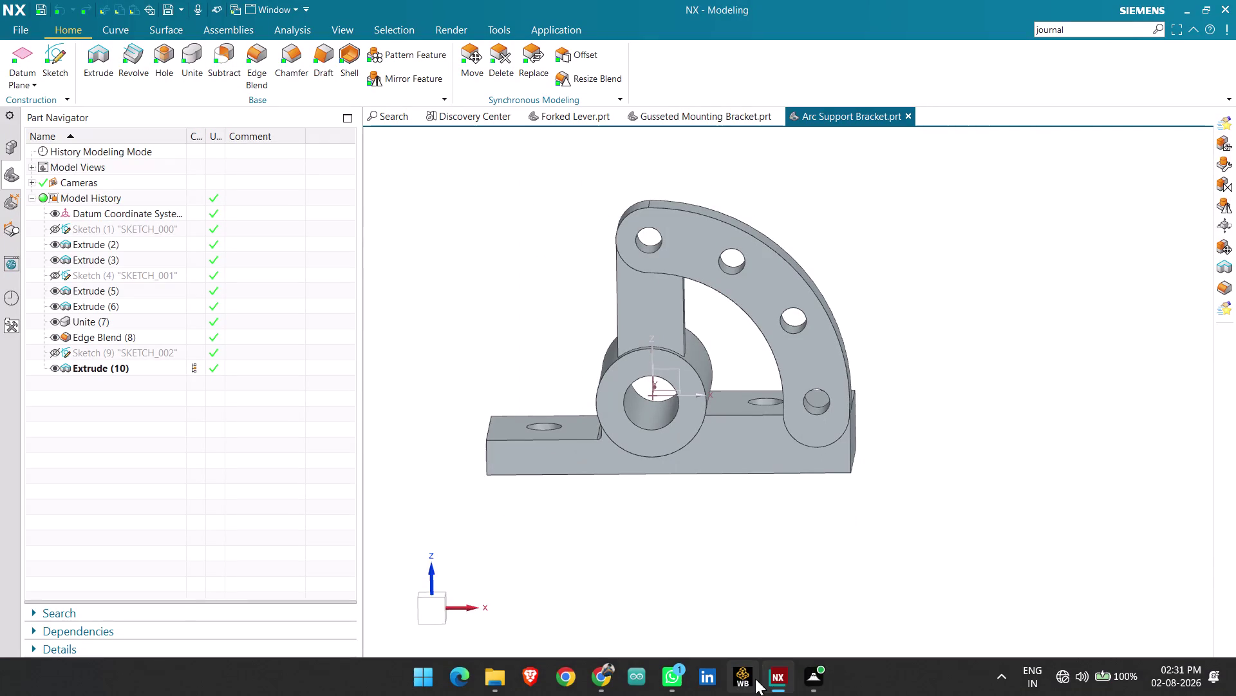
Orbit the bracket to inspect the base plate underside and the arc flange face.
scroll(down, 3)
scroll(up, 3)
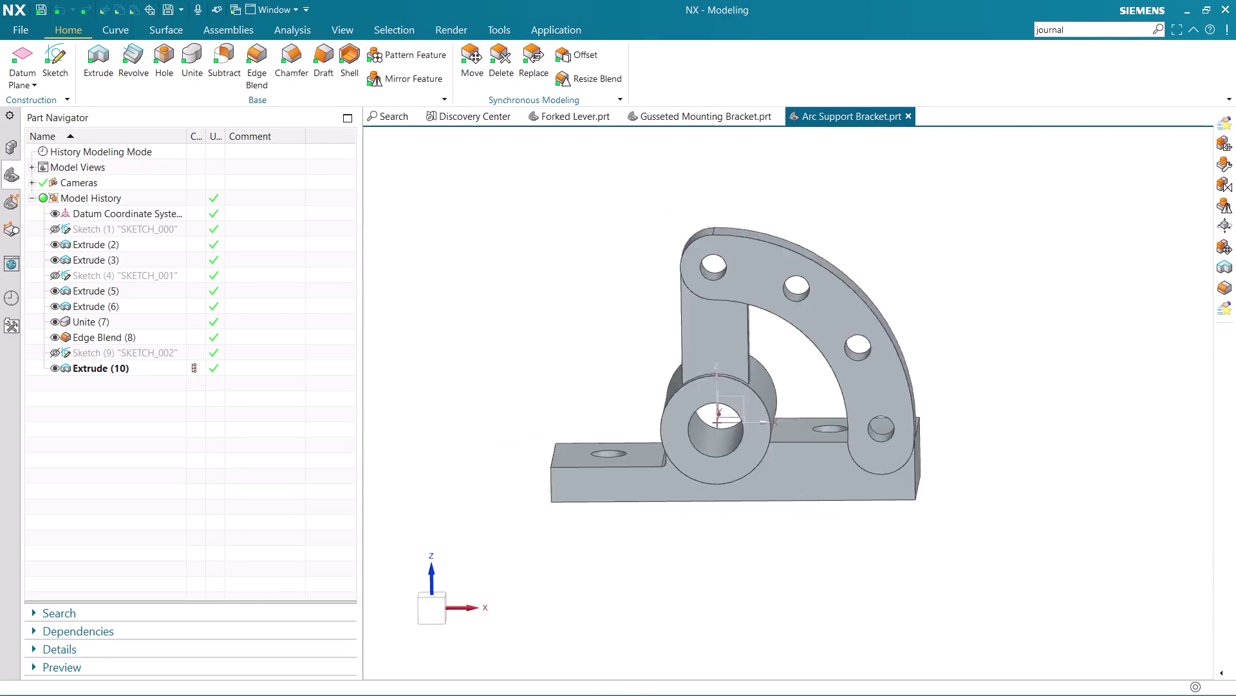
scroll(up, 3)
scroll(down, 3)
middle_drag(831, 272, 970, 353)
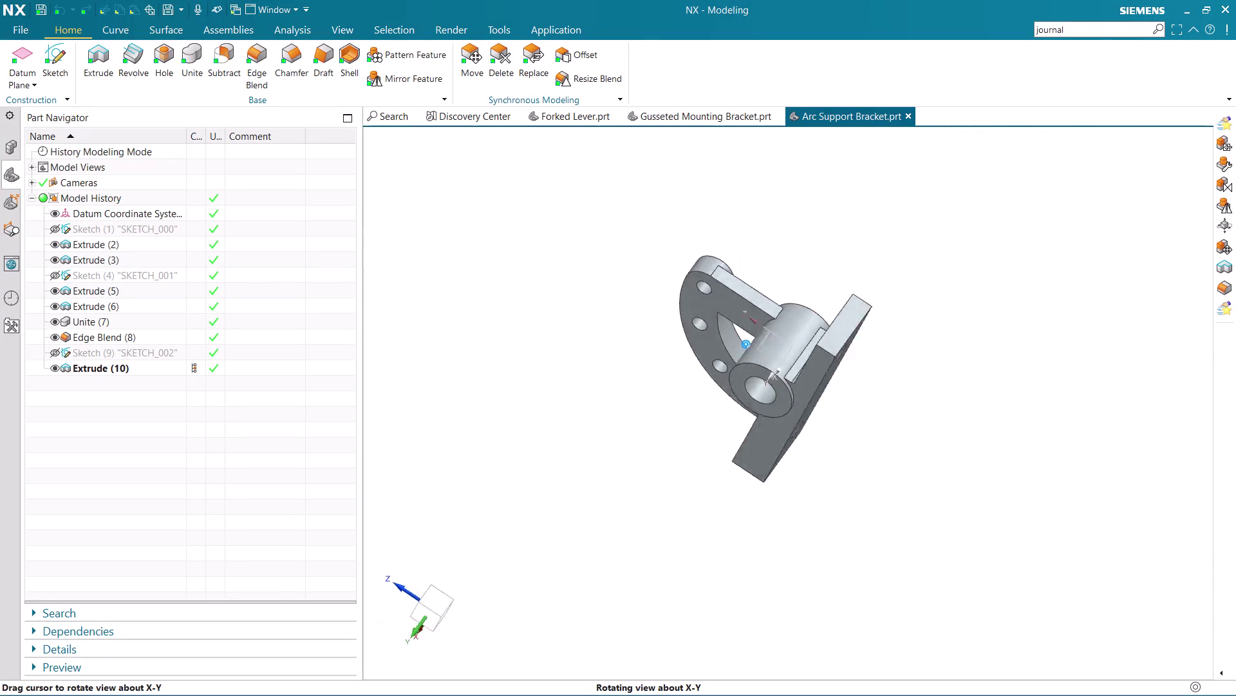
middle_drag(970, 354, 761, 458)
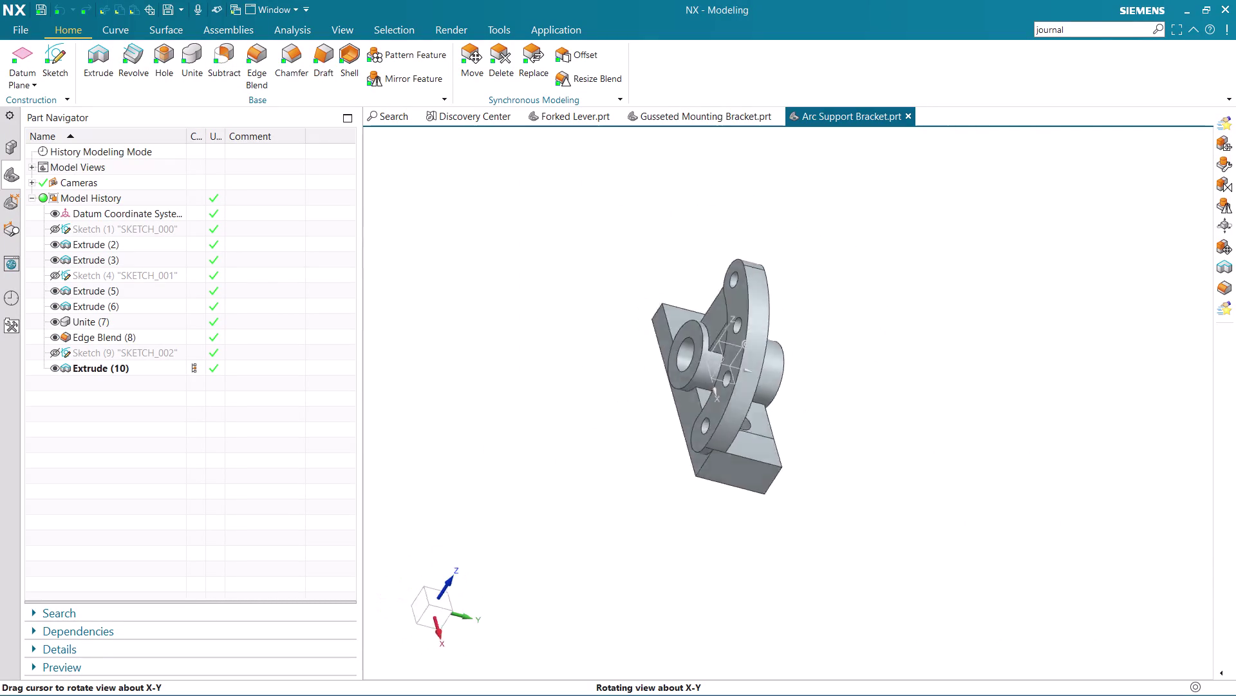
middle_drag(761, 458, 826, 476)
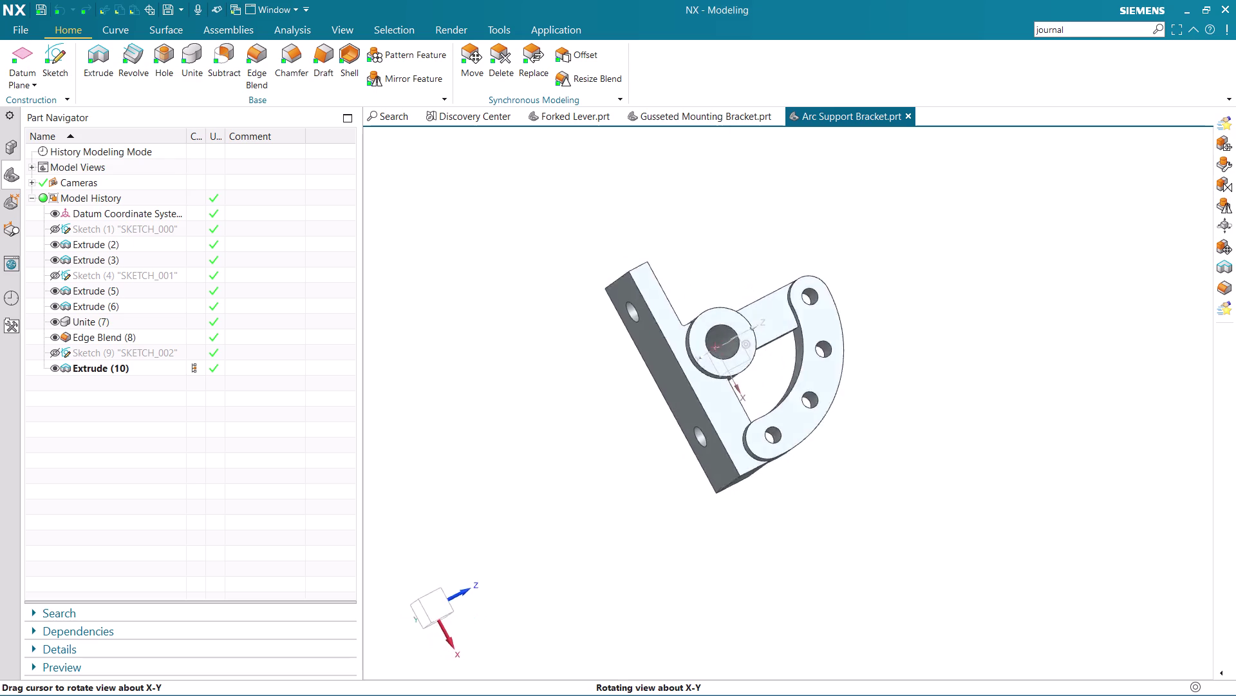
middle_drag(827, 476, 897, 480)
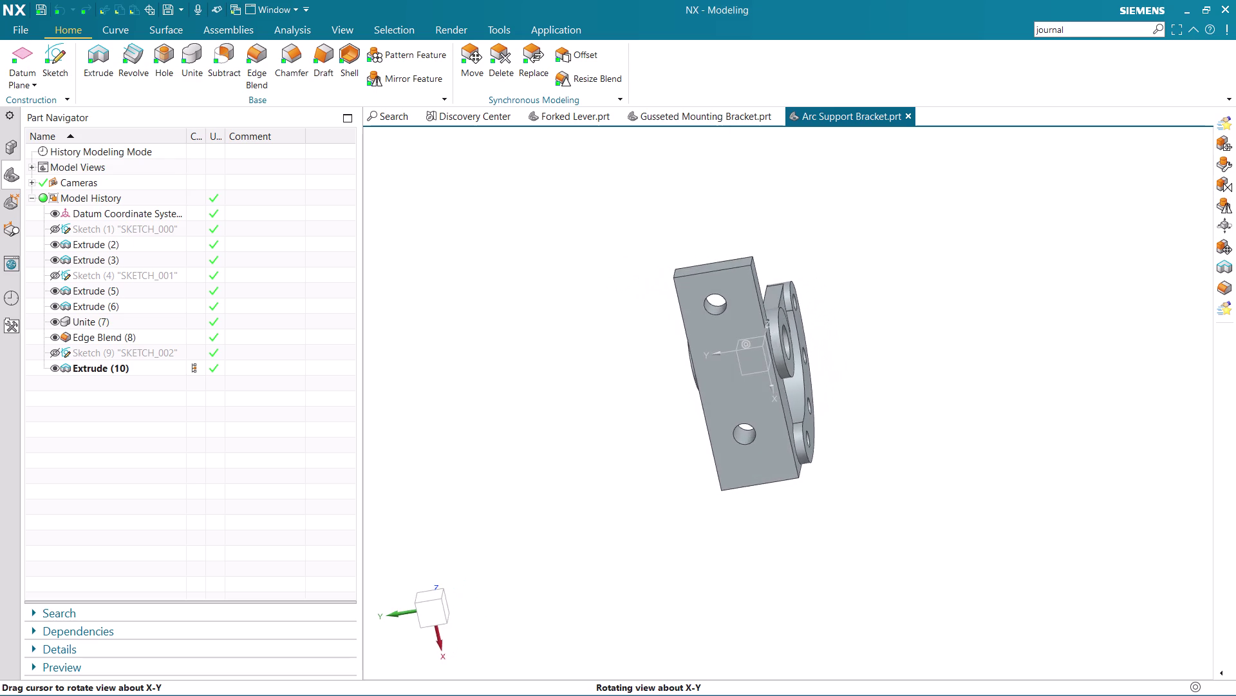
Turn the bracket upside down to check the base plate holes, flange holes and bored boss end-on.
middle_drag(897, 481, 930, 457)
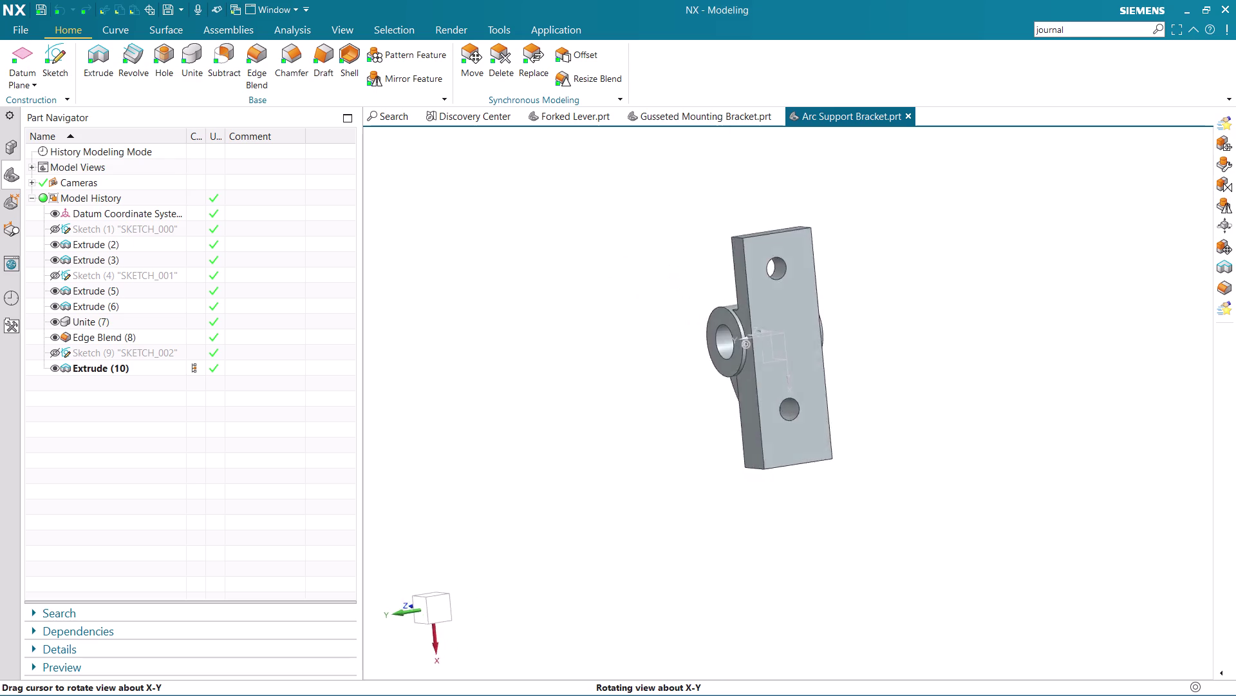
middle_drag(930, 457, 869, 502)
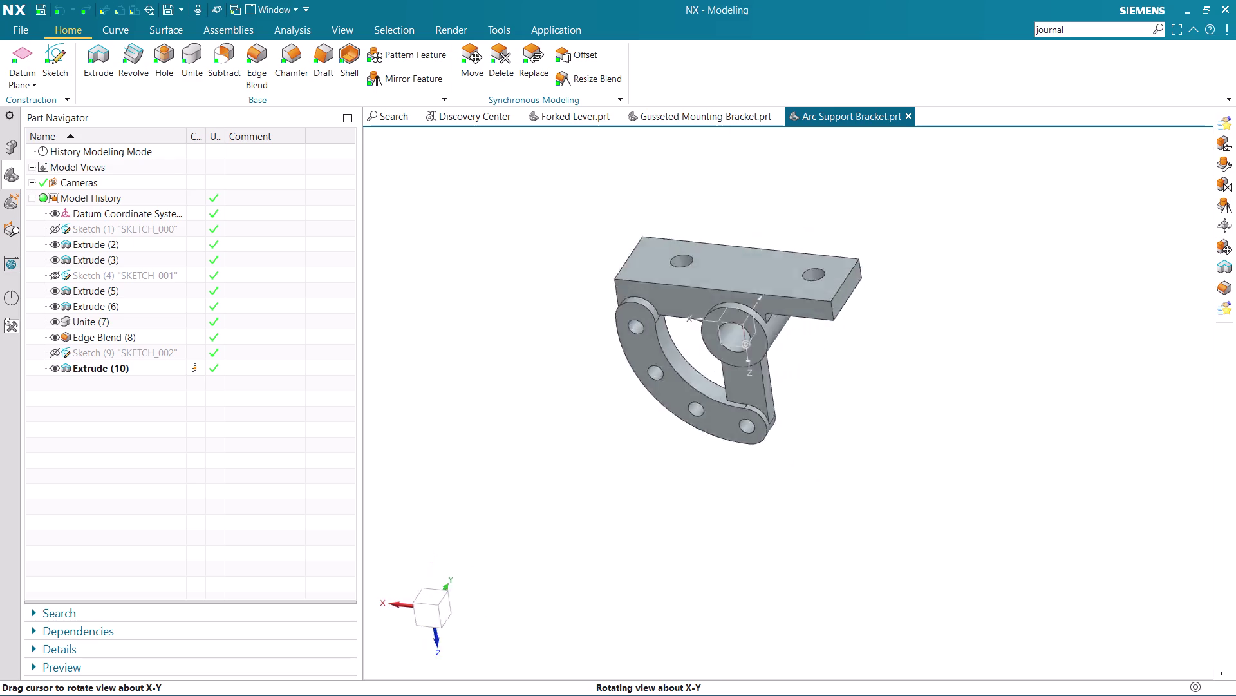
middle_drag(869, 502, 737, 552)
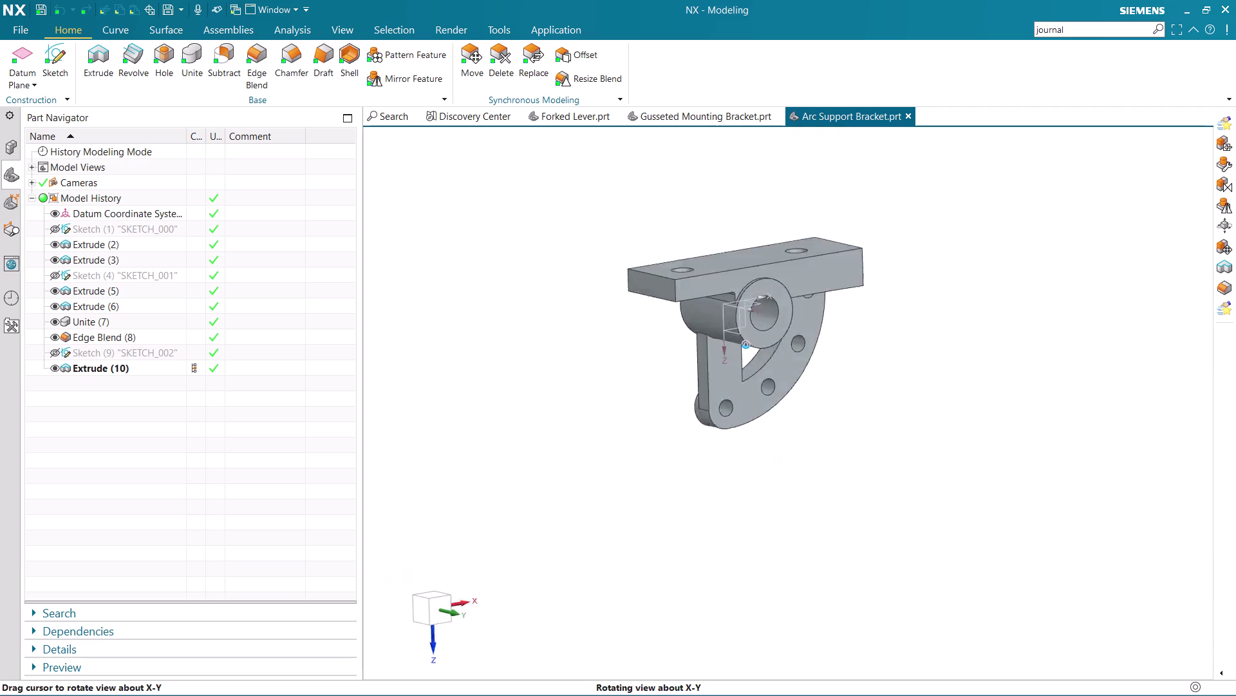
middle_drag(737, 553, 922, 476)
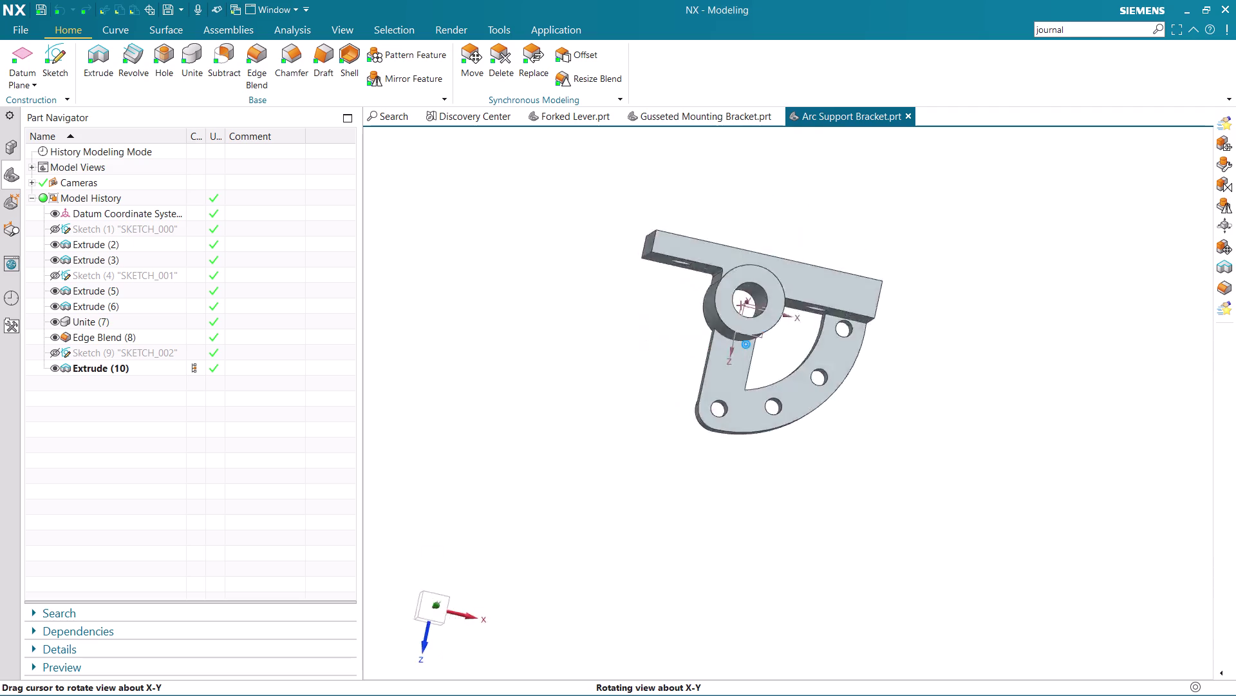
middle_drag(922, 476, 973, 467)
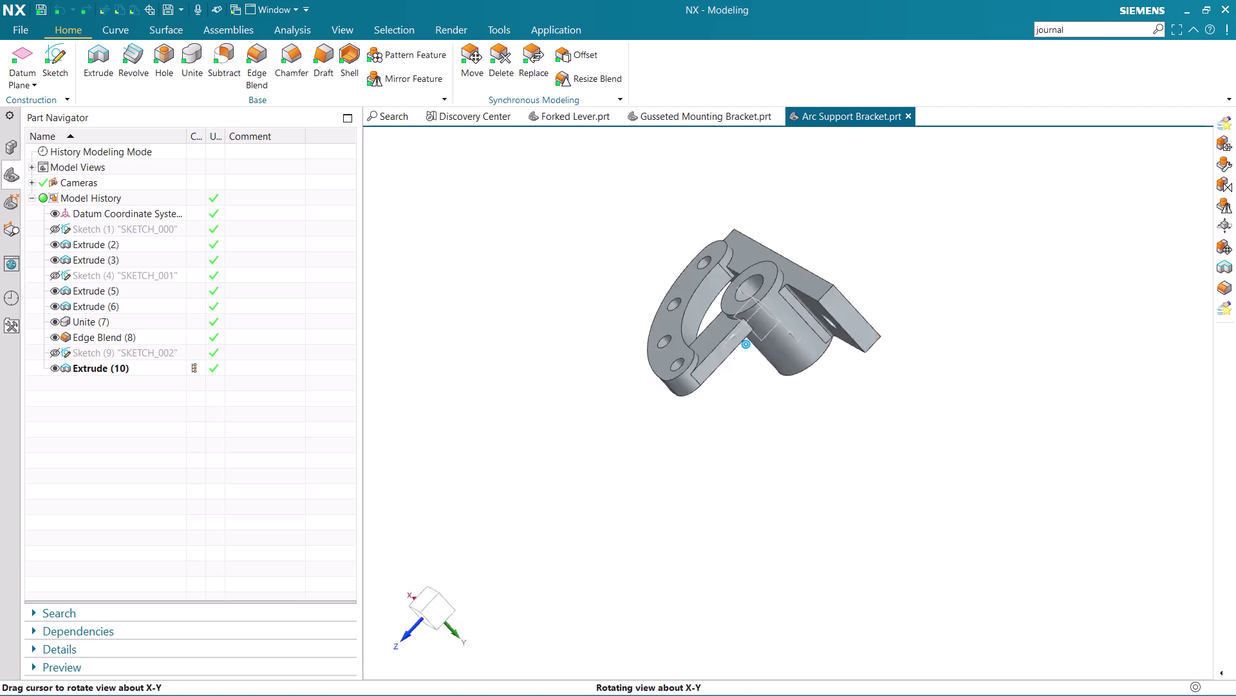
middle_drag(973, 468, 820, 307)
scroll(up, 3)
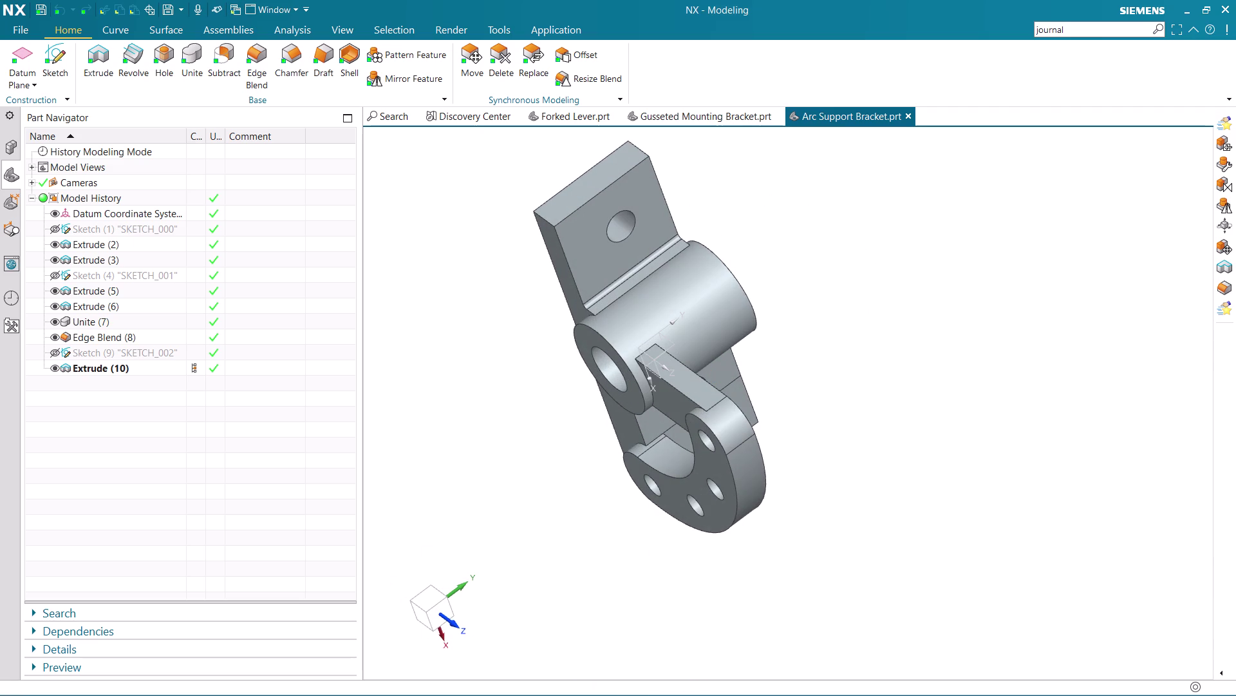
scroll(down, 3)
scroll(up, 3)
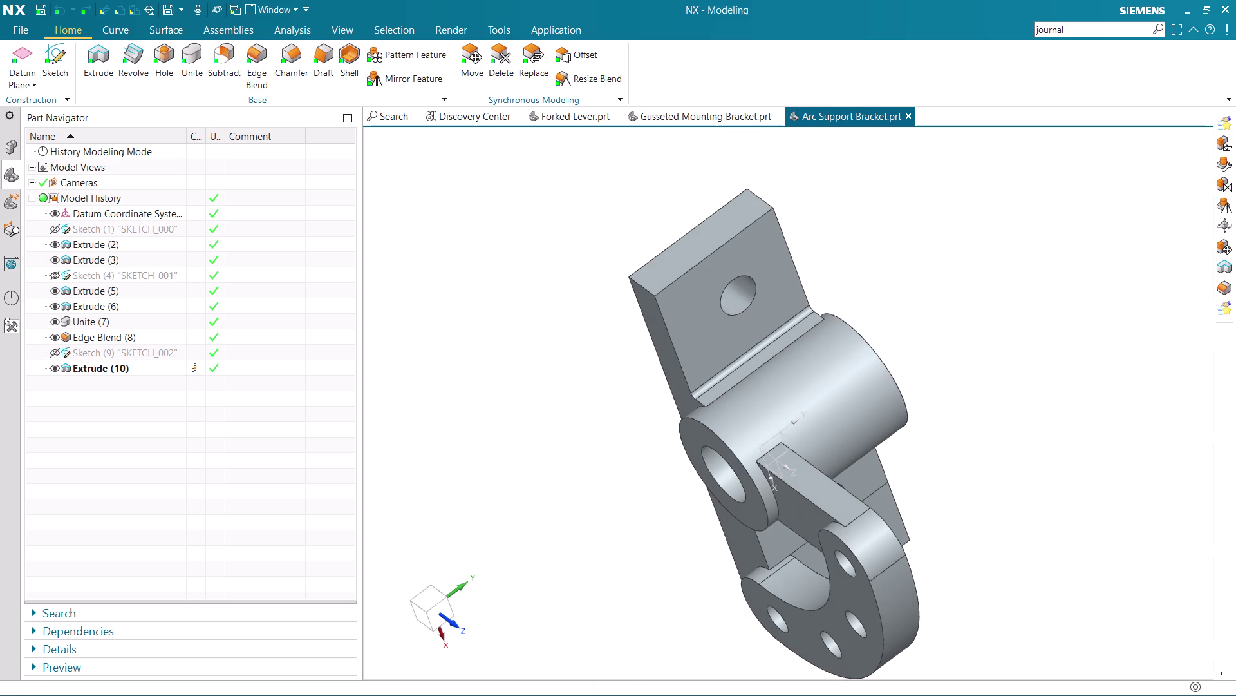
middle_drag(926, 321, 859, 338)
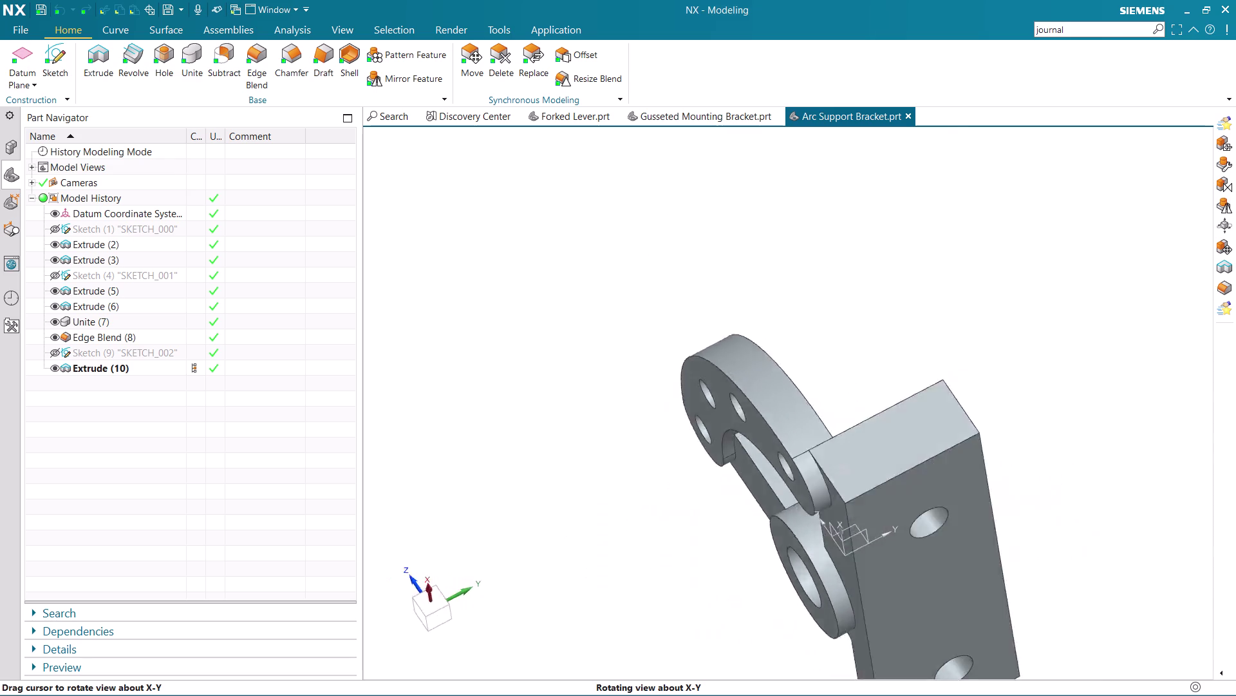
middle_drag(859, 338, 826, 375)
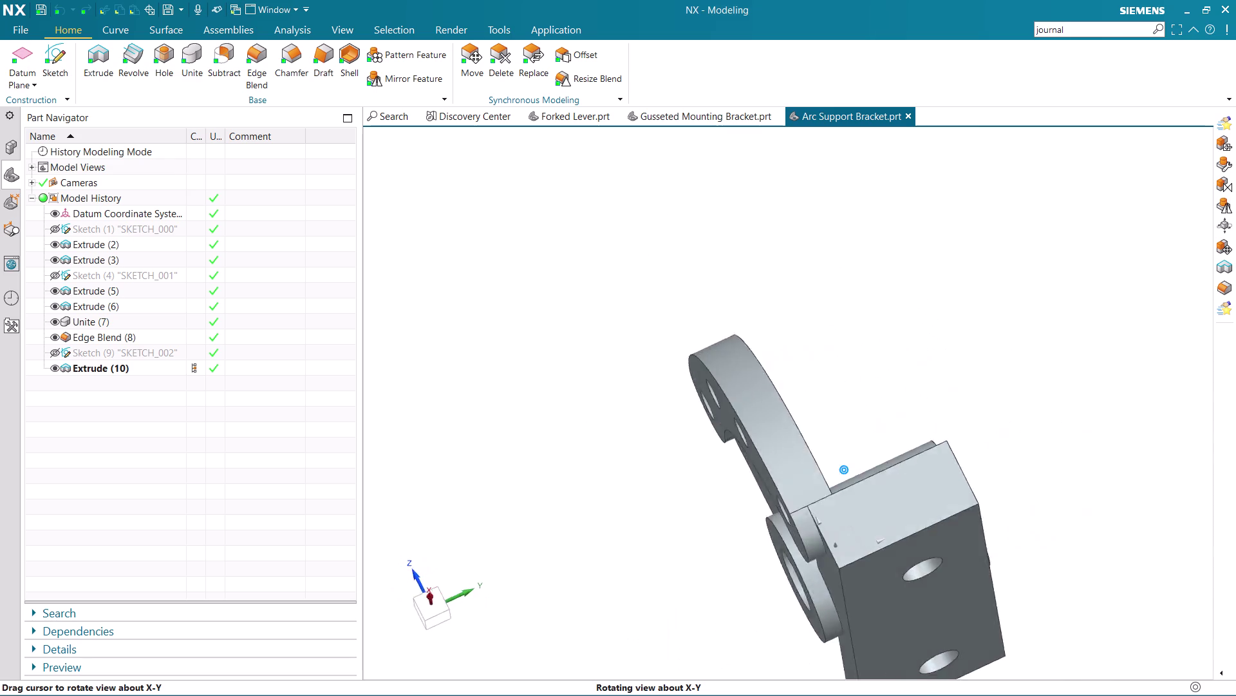
middle_drag(825, 375, 932, 382)
scroll(down, 3)
scroll(up, 3)
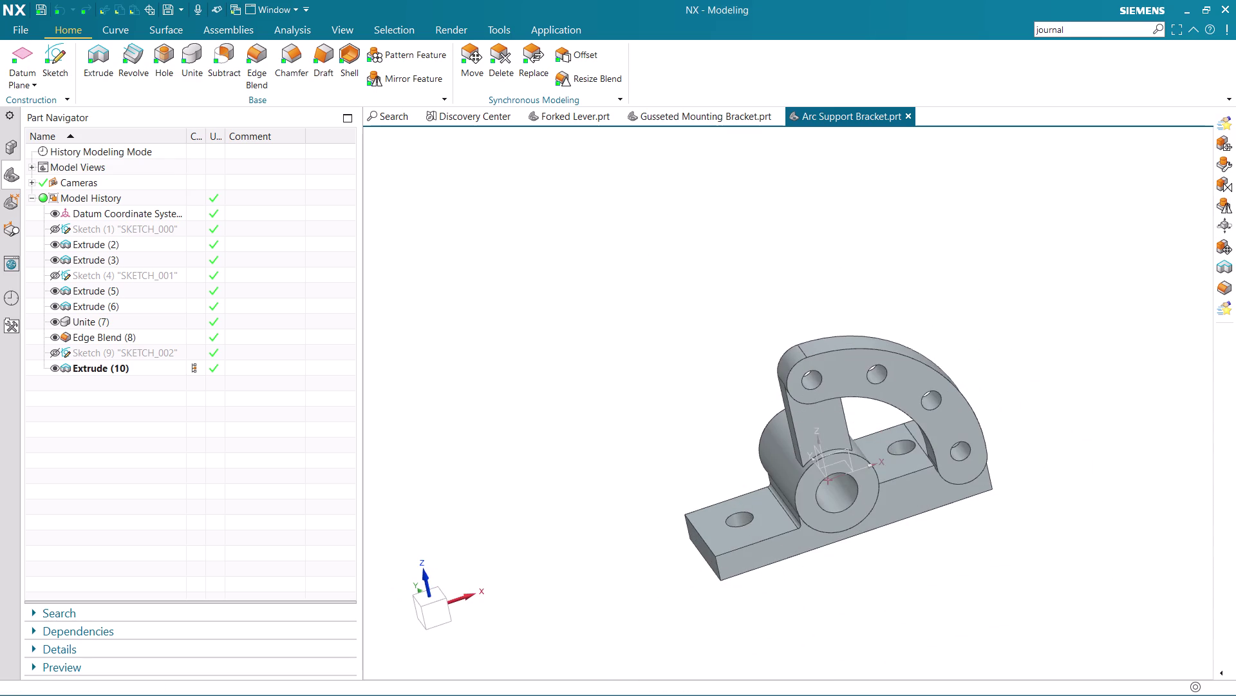
scroll(up, 3)
middle_drag(1099, 453, 905, 502)
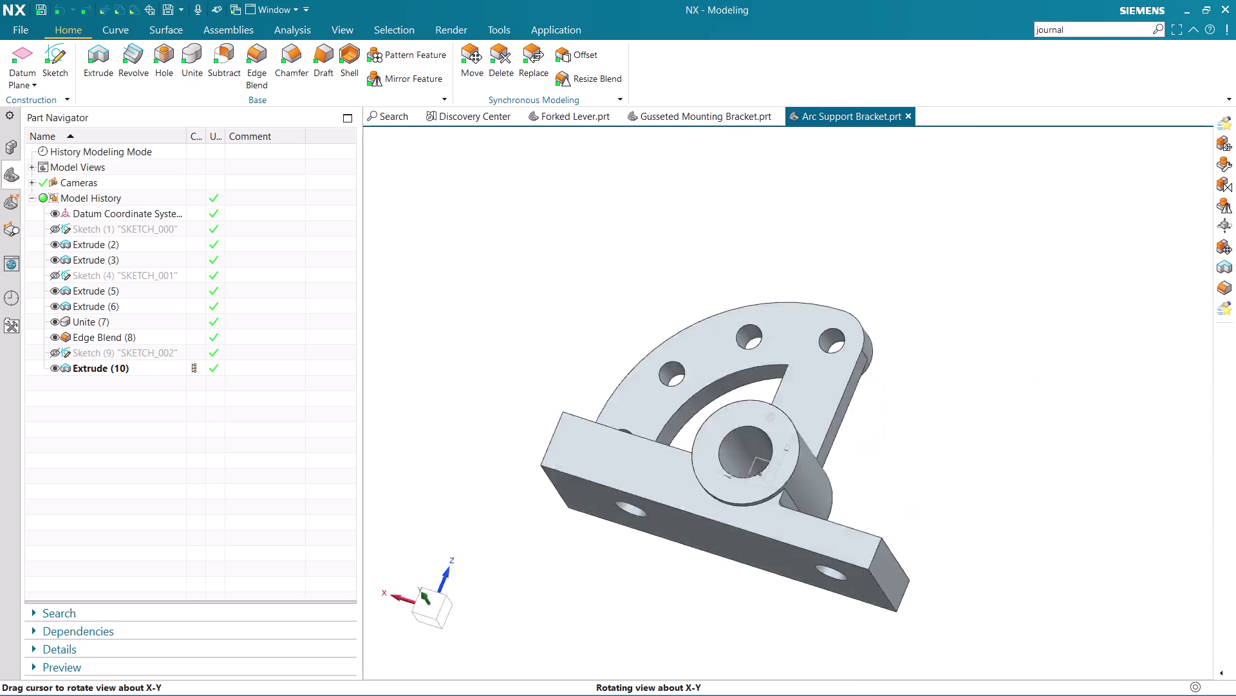
middle_drag(905, 502, 1034, 497)
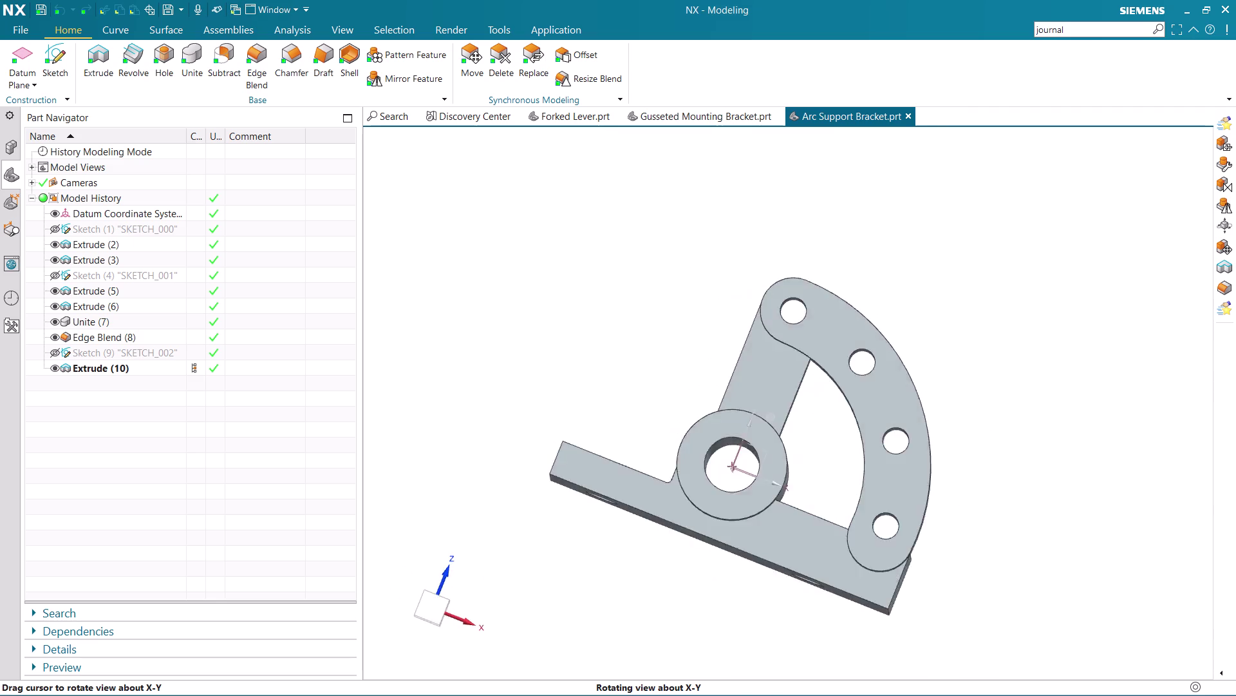
middle_drag(1035, 497, 1016, 465)
scroll(down, 3)
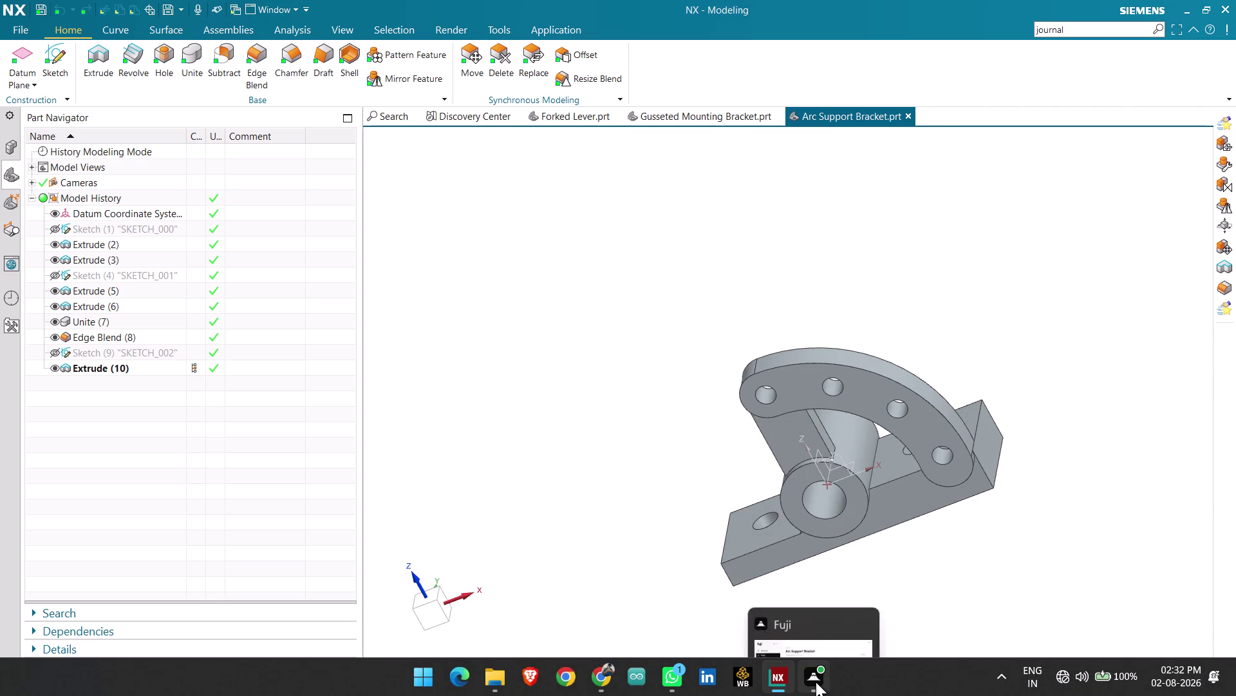
scroll(up, 3)
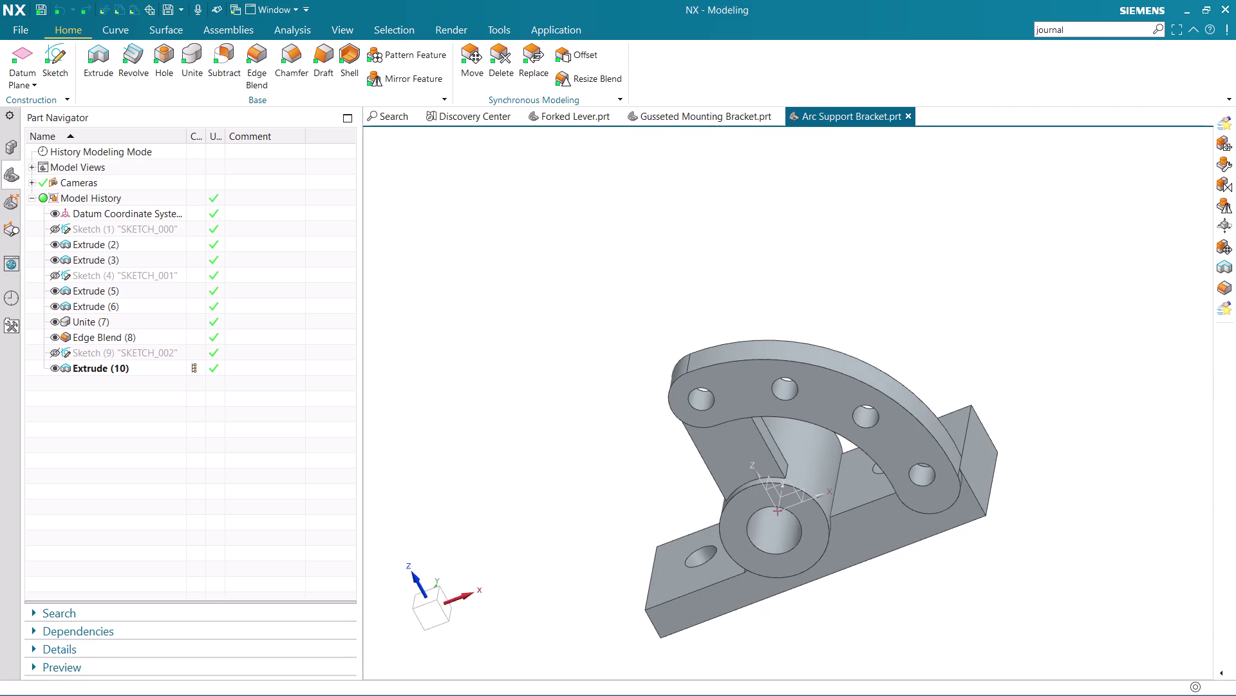
Orbit around the boss end, underside and flange holes, ending in a straight-on front view.
scroll(down, 3)
scroll(up, 3)
middle_drag(979, 484, 1122, 447)
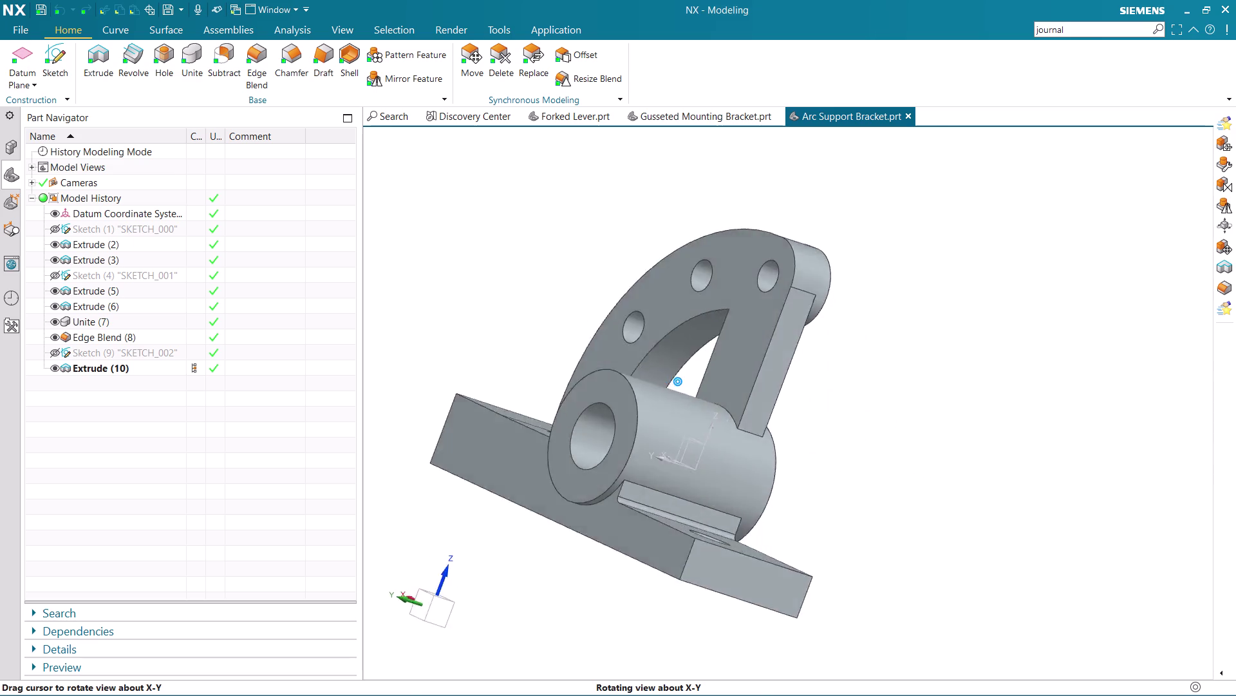
middle_drag(1123, 448, 1119, 337)
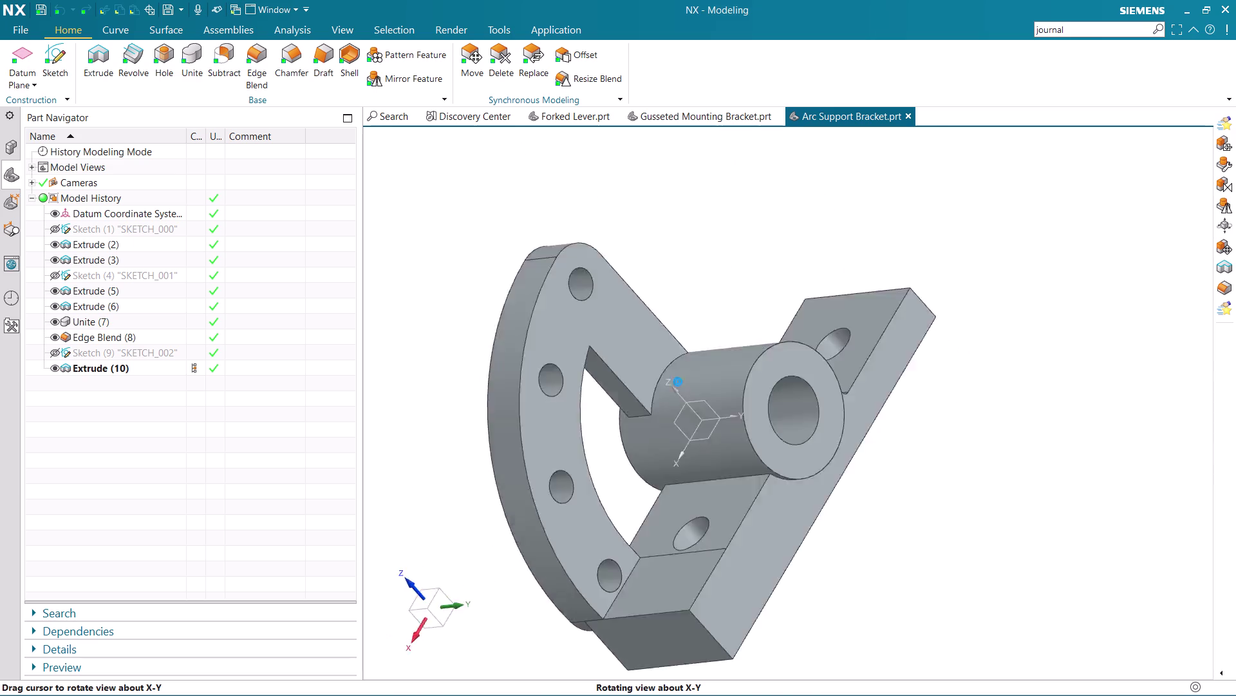
middle_drag(1118, 336, 1055, 497)
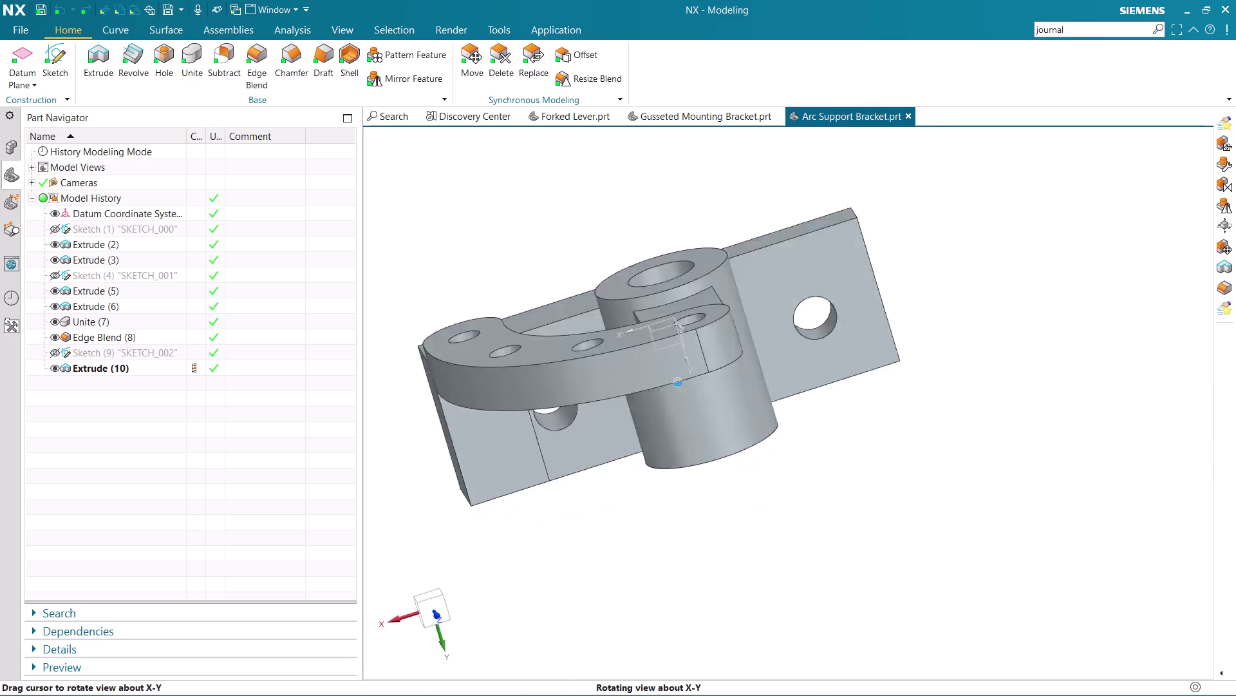
middle_drag(1054, 497, 825, 502)
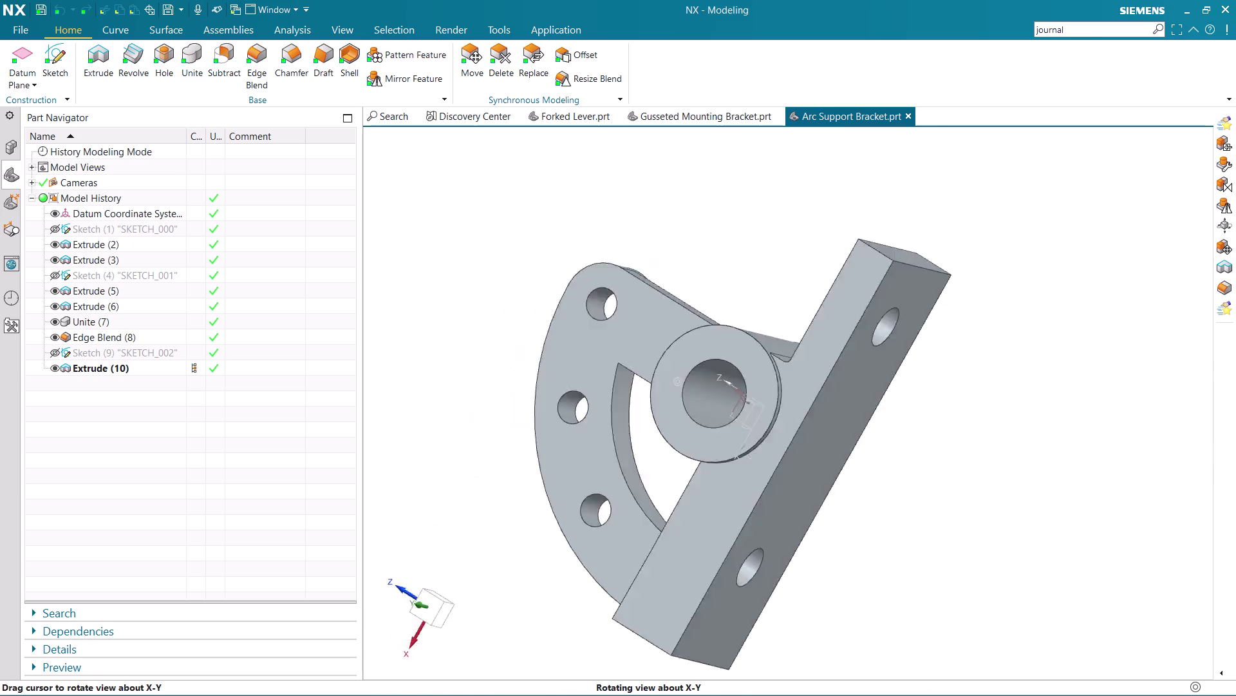
middle_drag(825, 501, 933, 507)
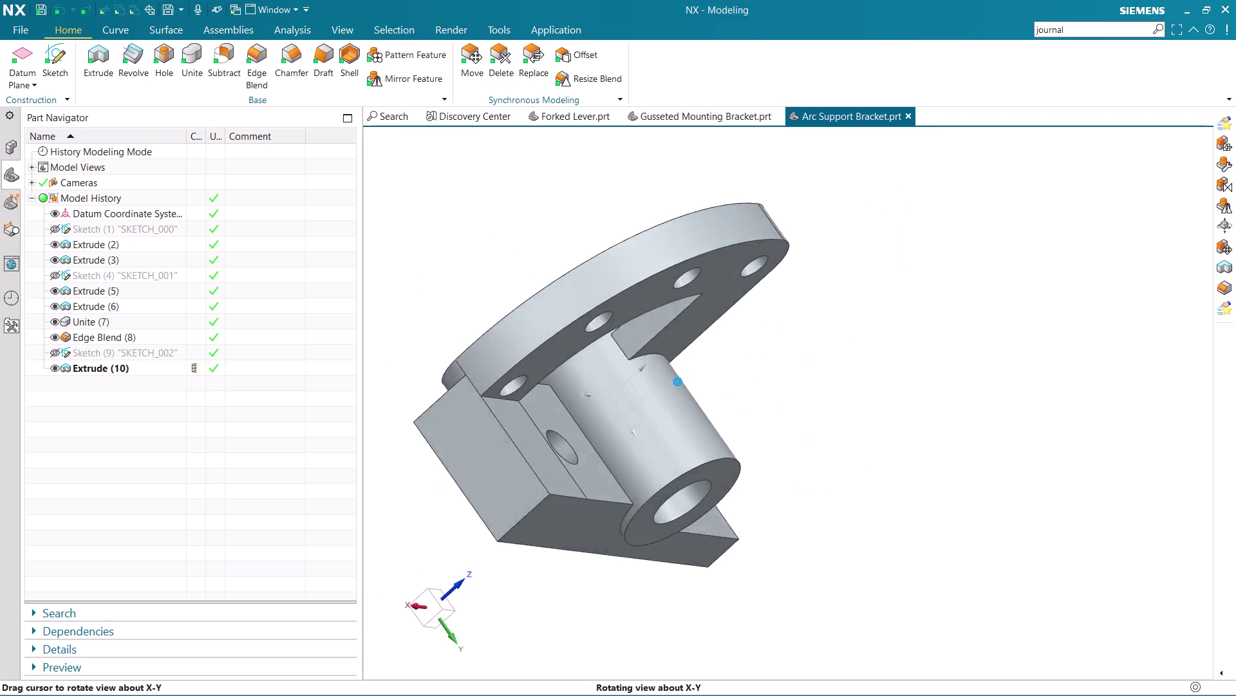
middle_drag(933, 508, 1056, 519)
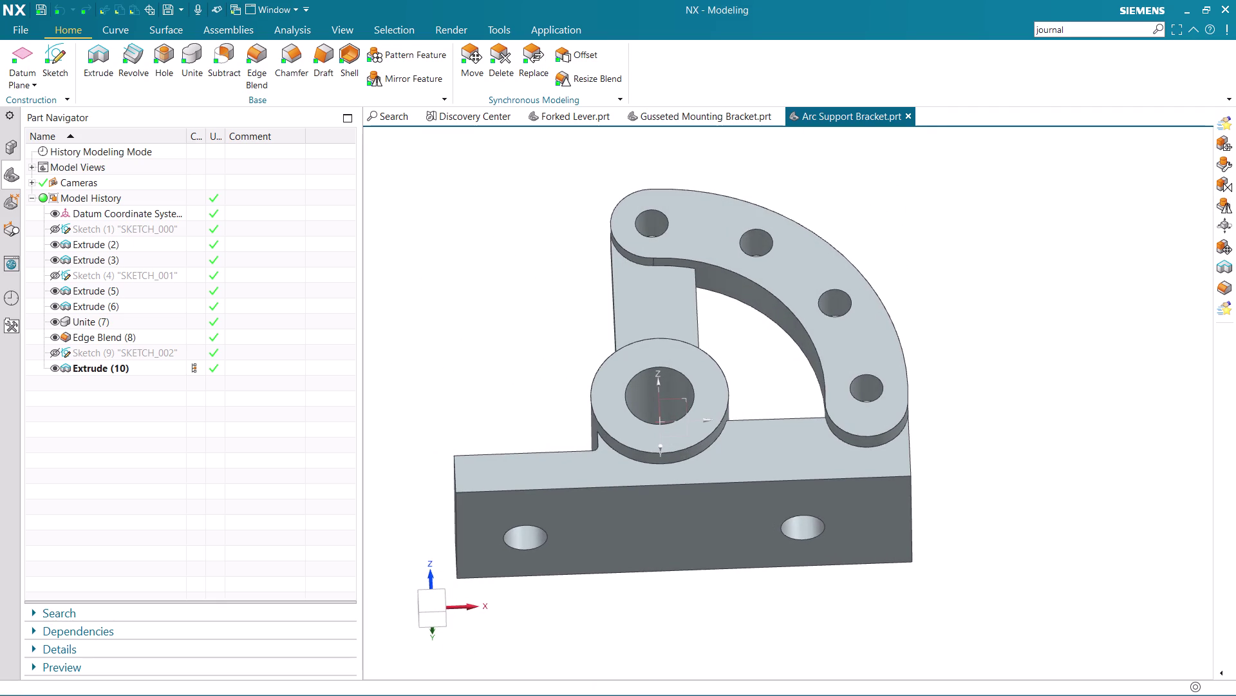
scroll(down, 3)
scroll(up, 3)
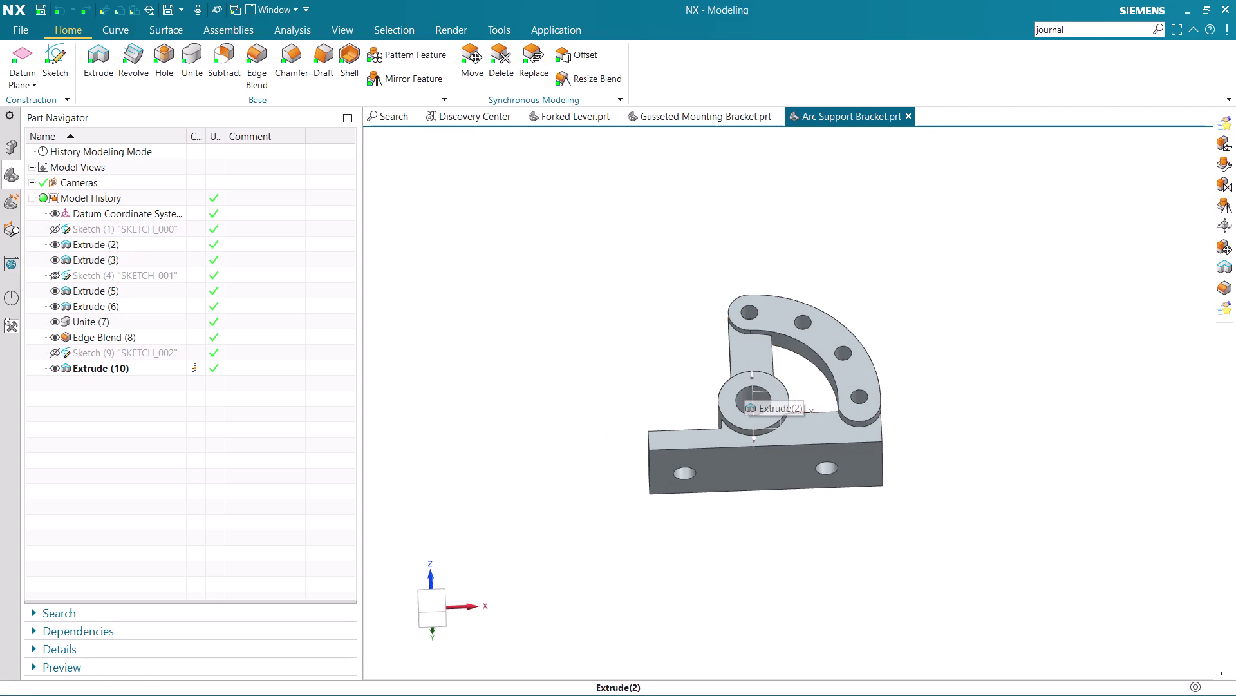
Rotate from the boss side over the base plate holes to the open boss end and rear corner.
middle_drag(961, 333, 968, 380)
scroll(up, 3)
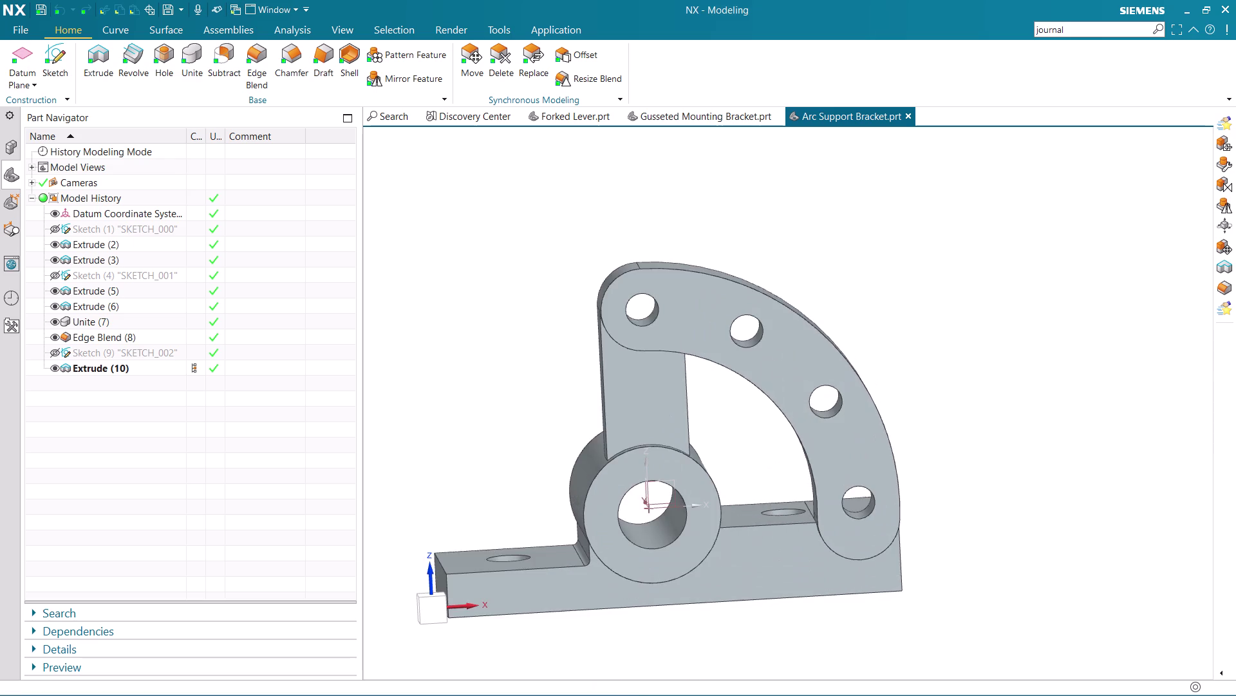
scroll(up, 3)
scroll(down, 3)
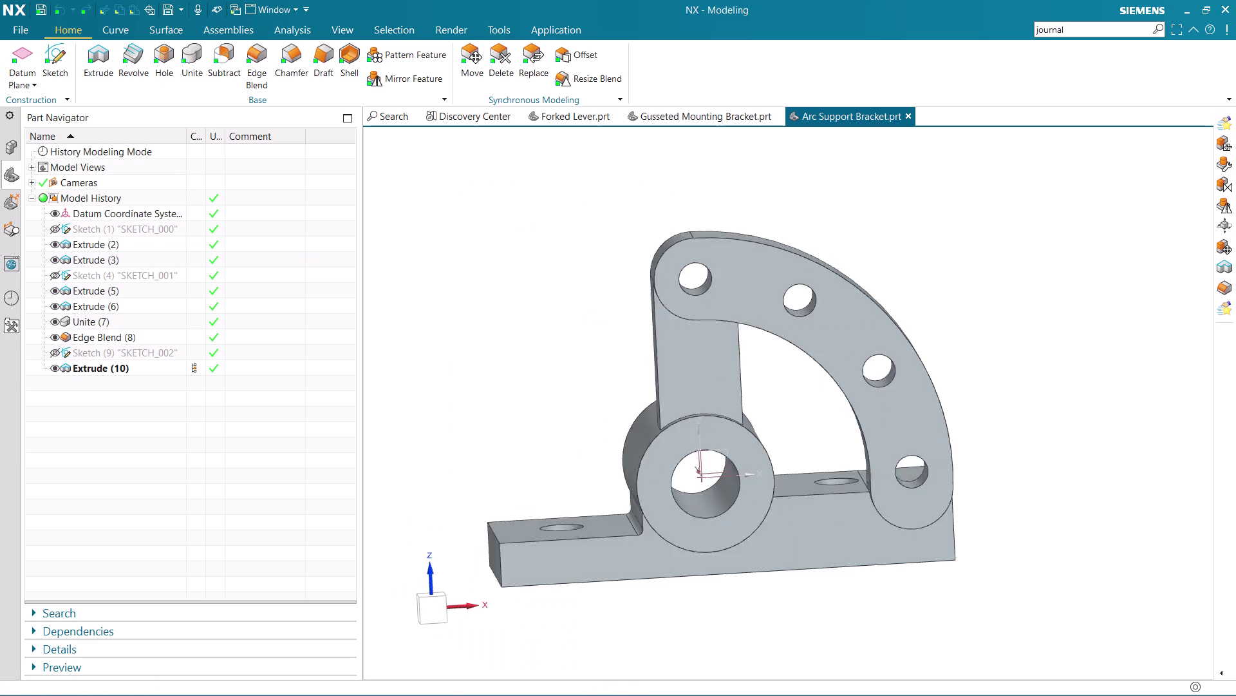
middle_drag(617, 456, 755, 430)
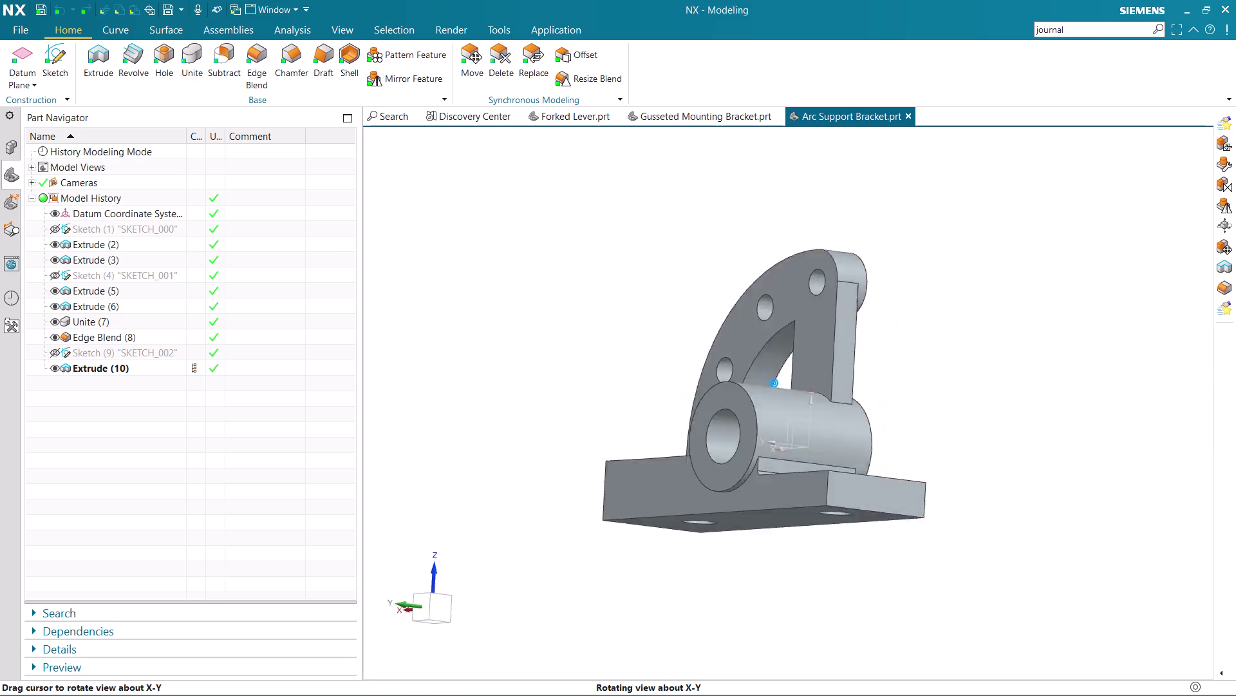
middle_drag(755, 431, 797, 456)
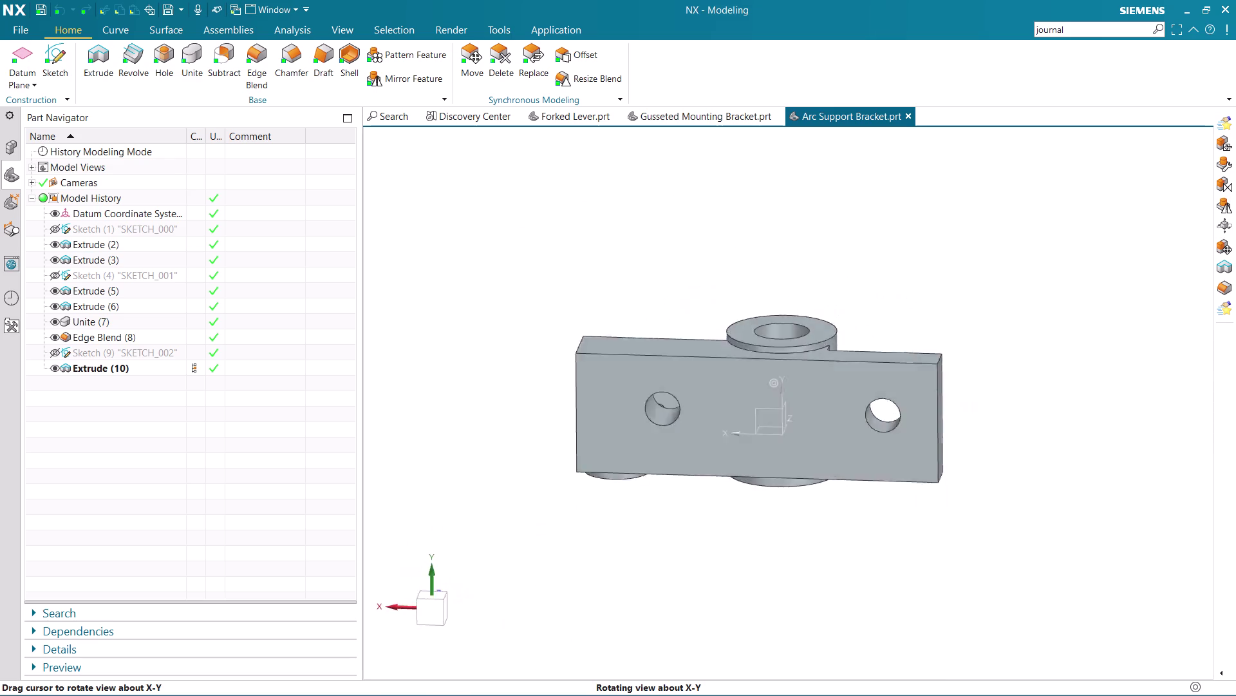
middle_drag(797, 455, 802, 608)
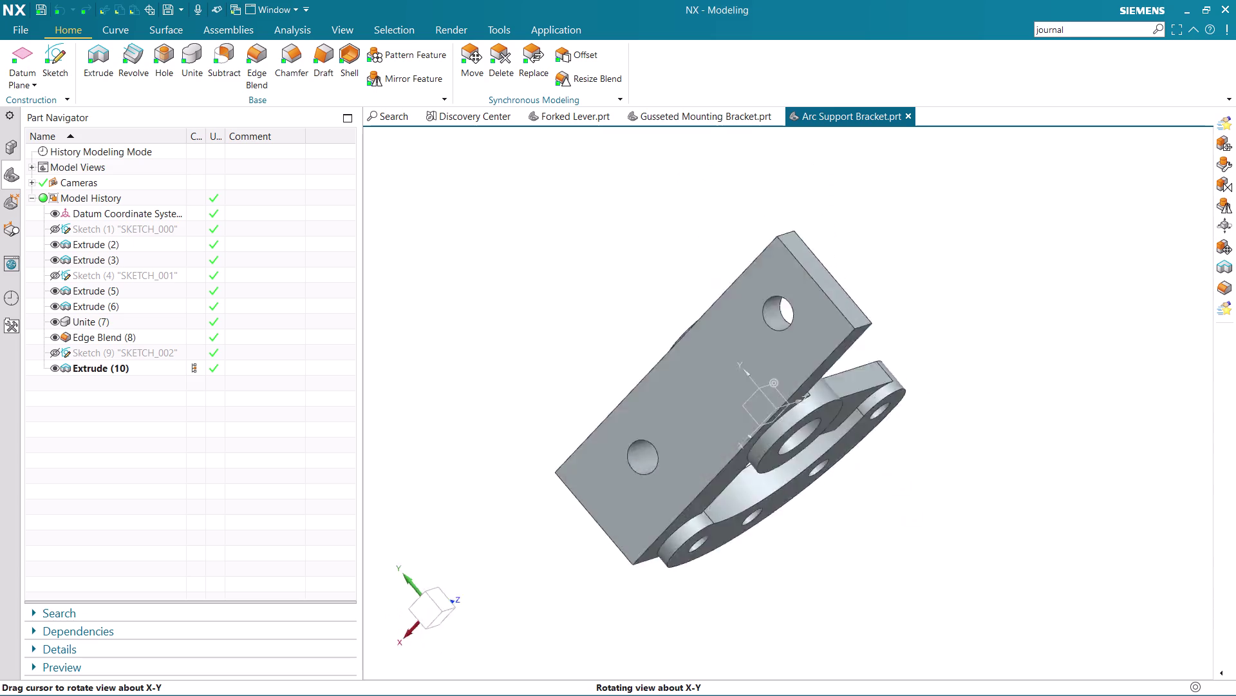
middle_drag(801, 608, 723, 540)
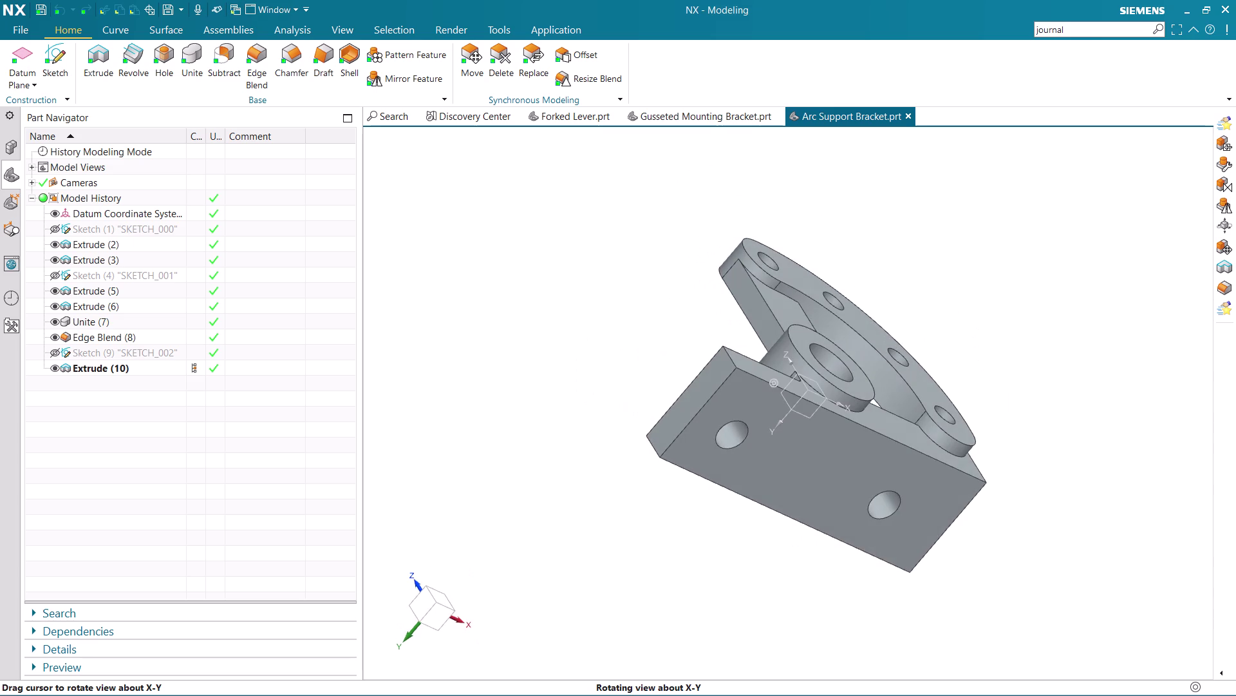
middle_drag(723, 539, 920, 487)
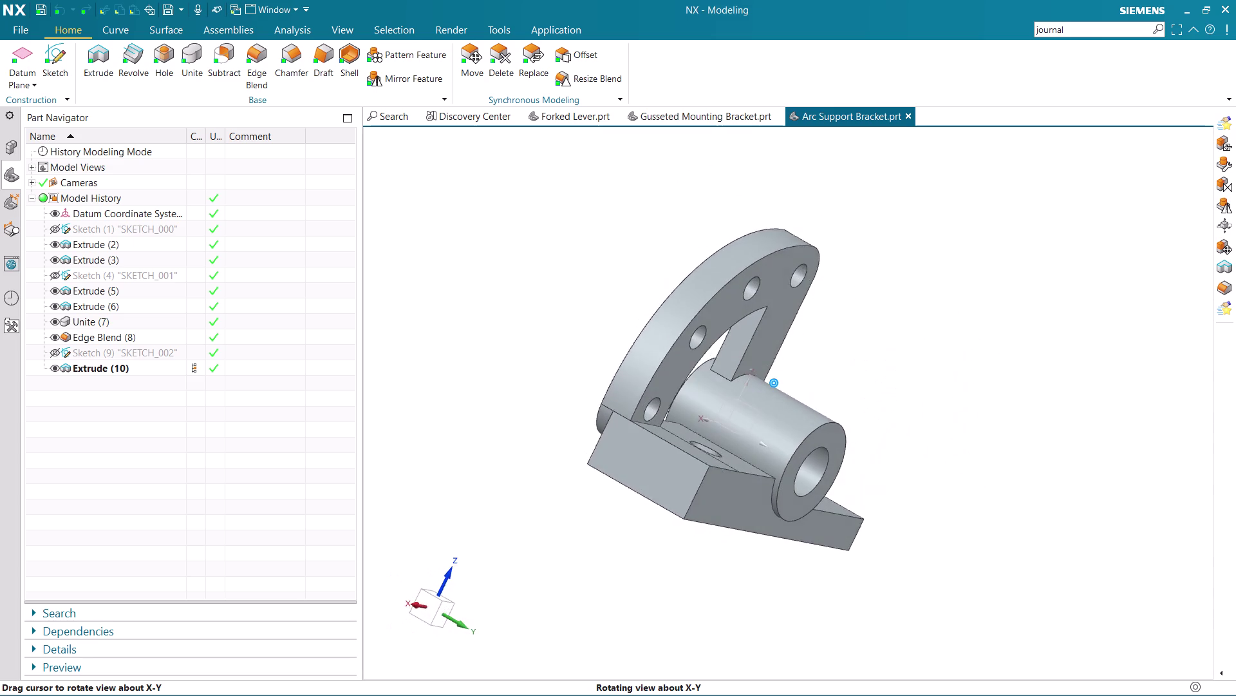
middle_drag(921, 487, 972, 493)
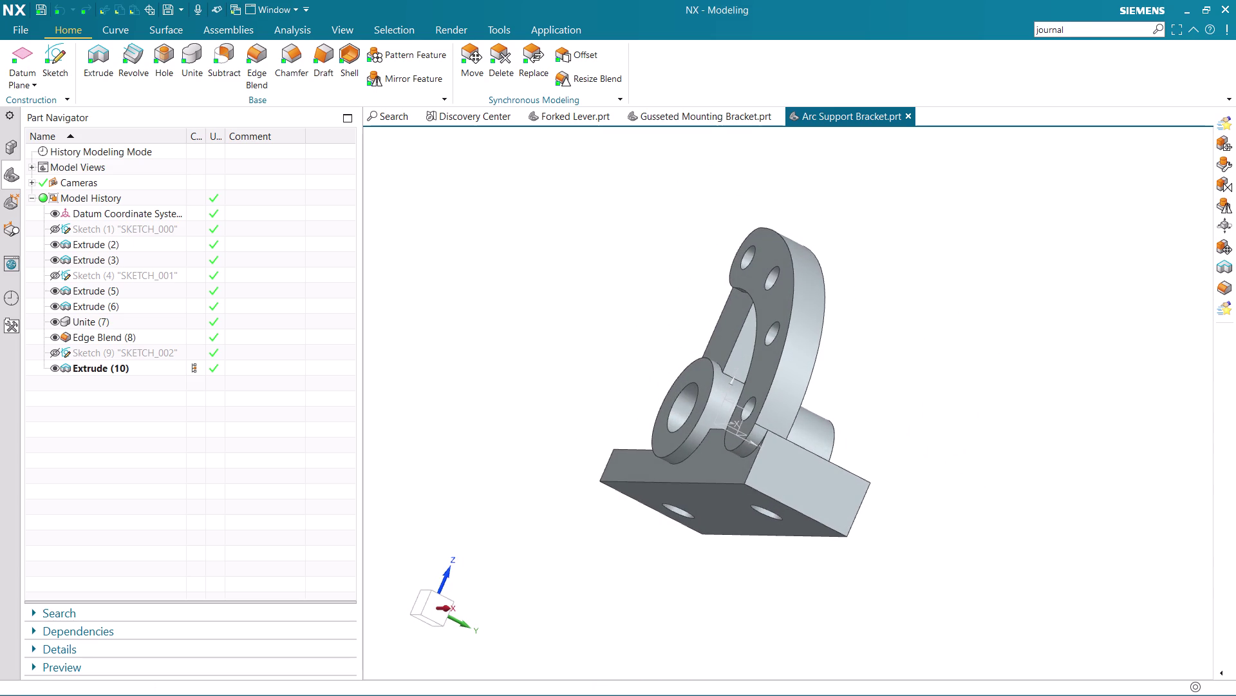